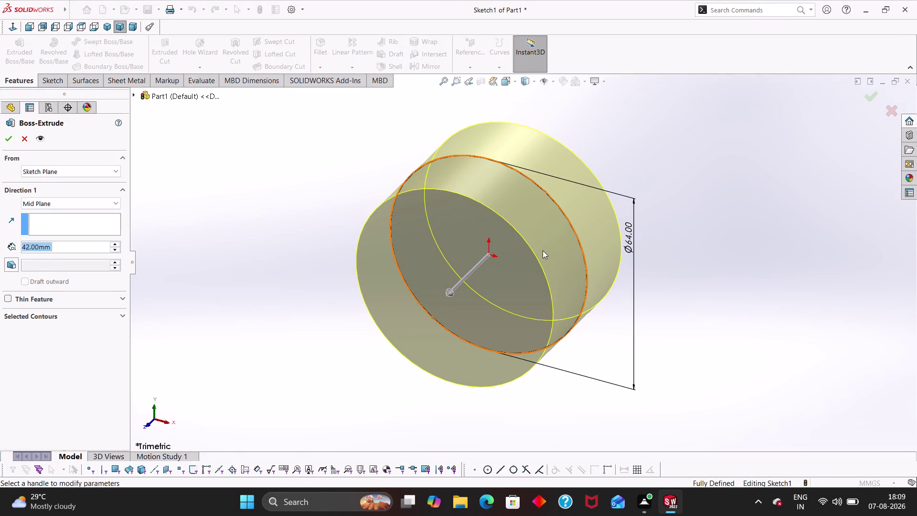
scroll(up, 3)
scroll(down, 3)
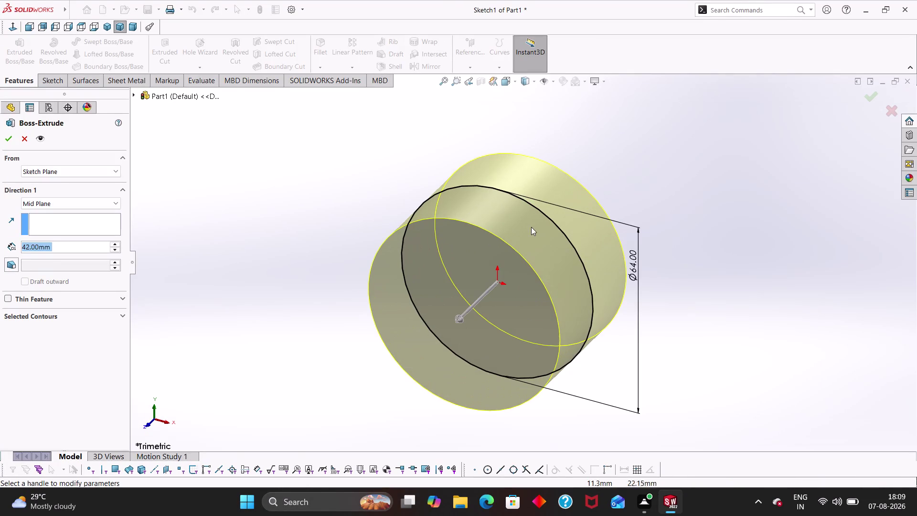
middle_drag(680, 255, 671, 233)
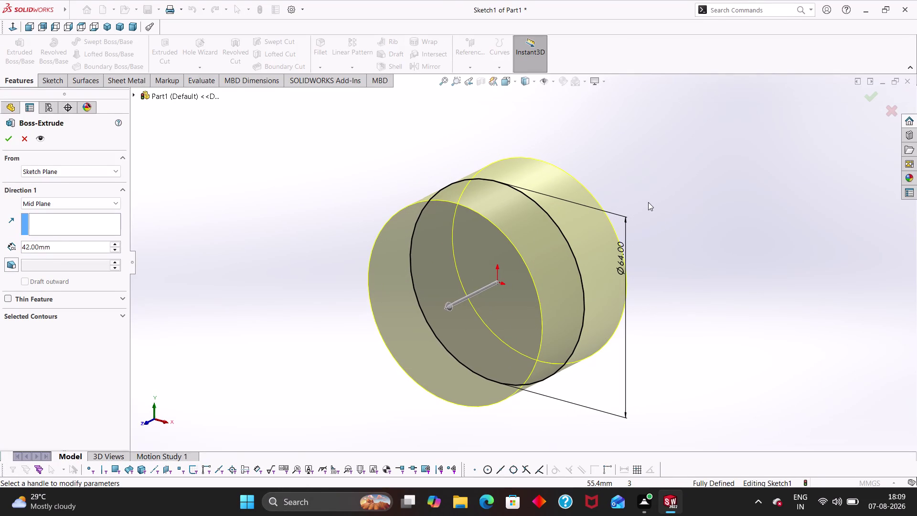
click(648, 202)
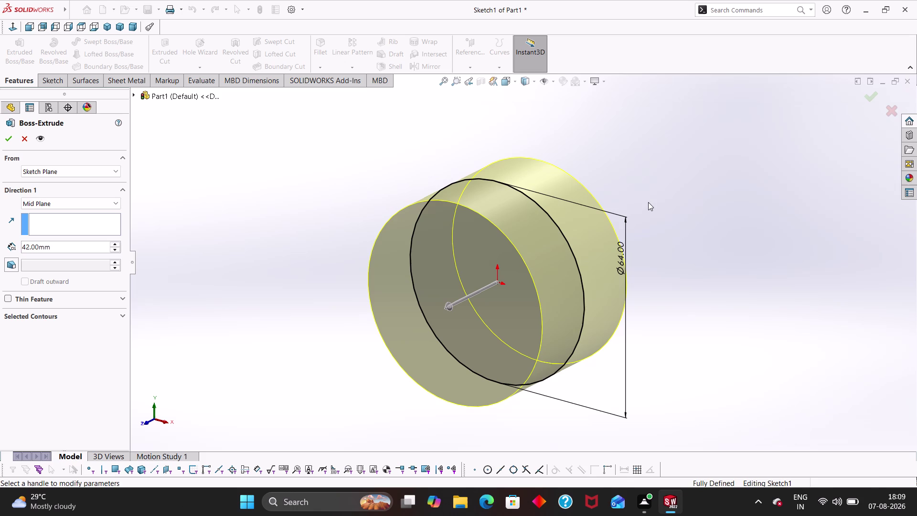